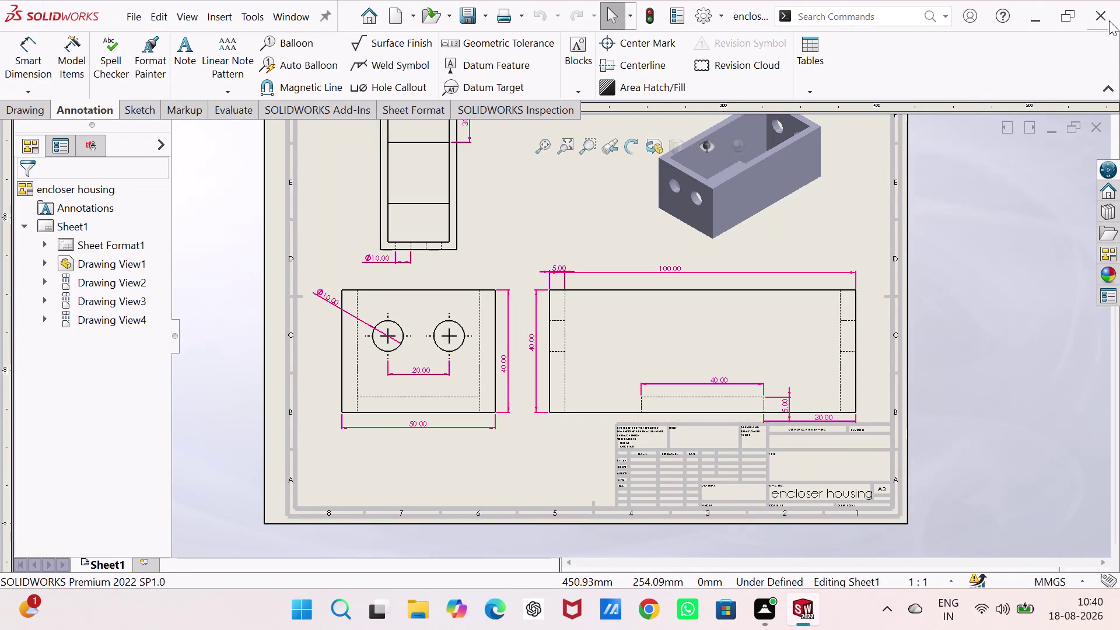
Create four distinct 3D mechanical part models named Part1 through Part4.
Create a new blank Part document (Part2) from the New SOLIDWORKS Document dialog.
key(ctrl+n)
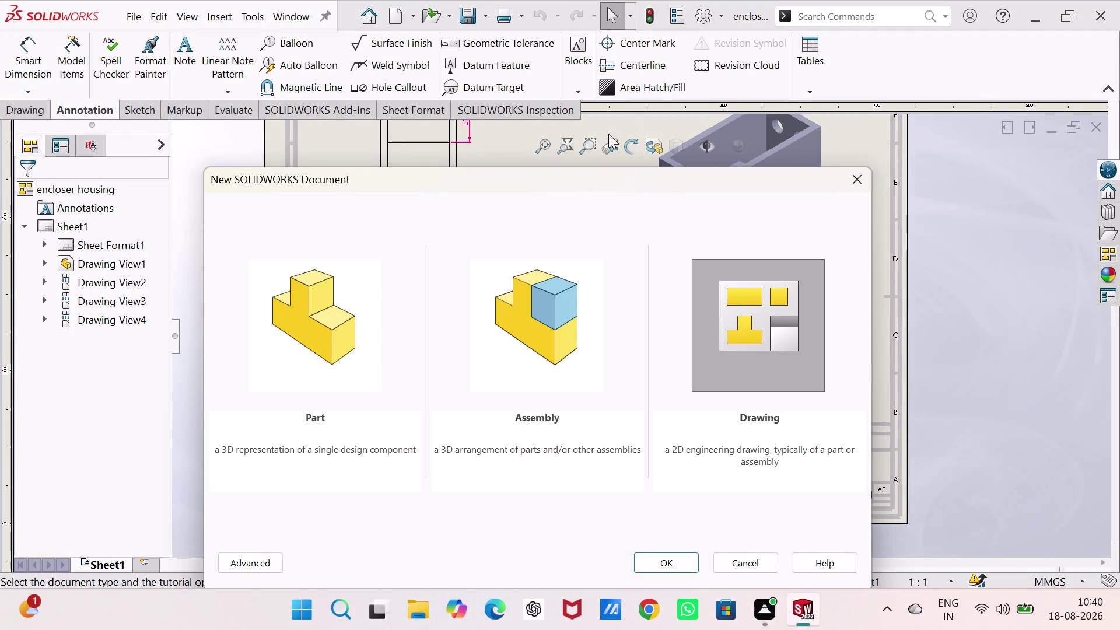
click(296, 334)
click(660, 560)
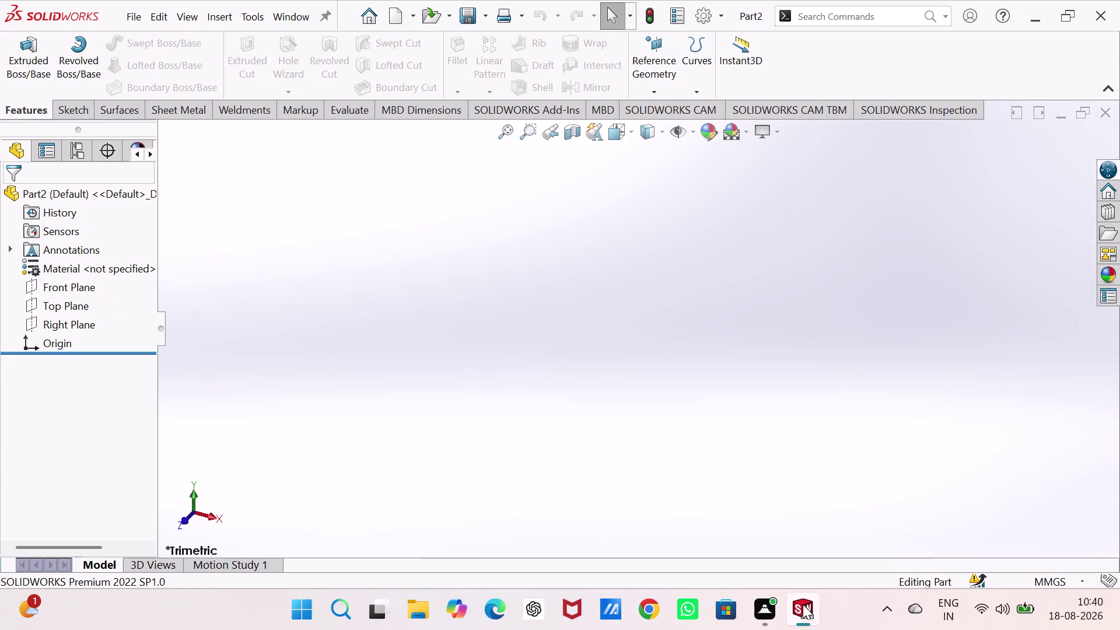
Close the encloser housing and Draw1 - Sheet1 drawings, returning focus to Part2.
click(695, 455)
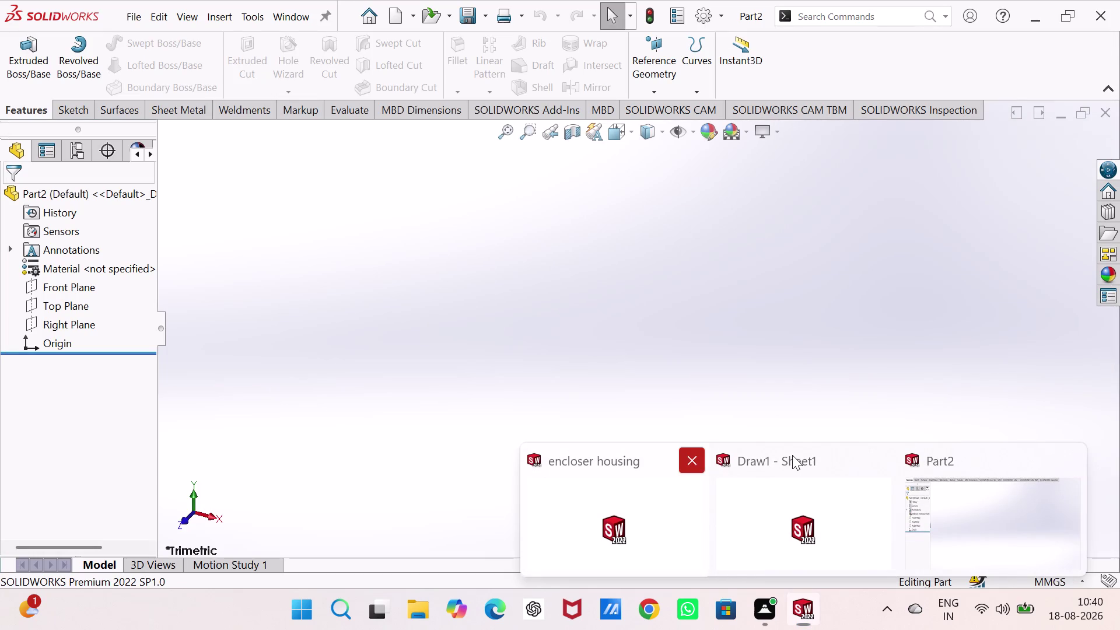
click(881, 457)
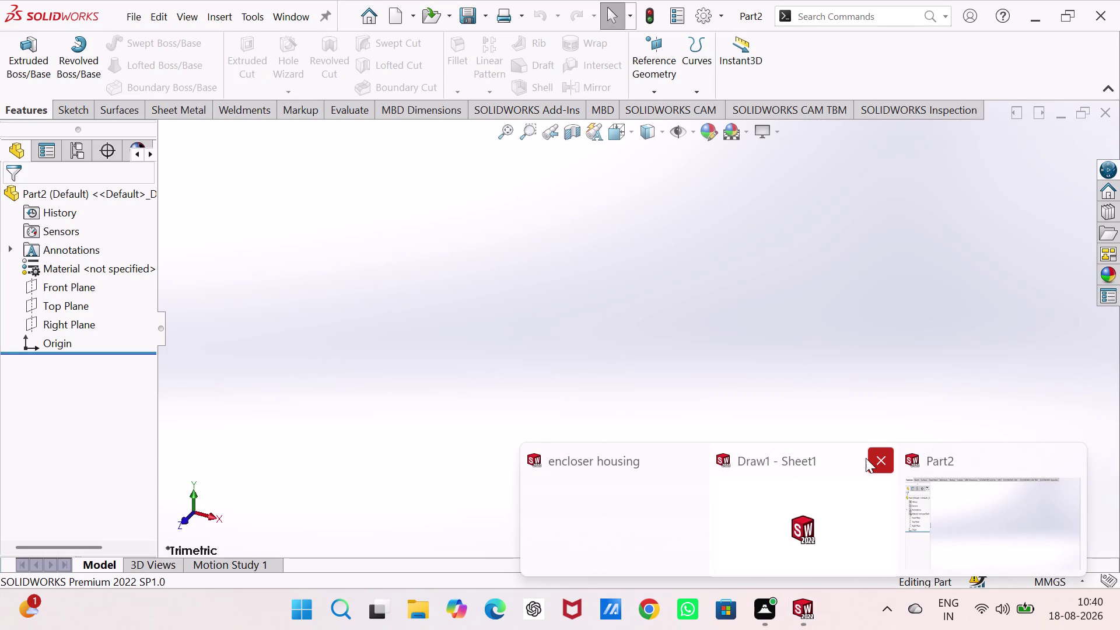
click(596, 324)
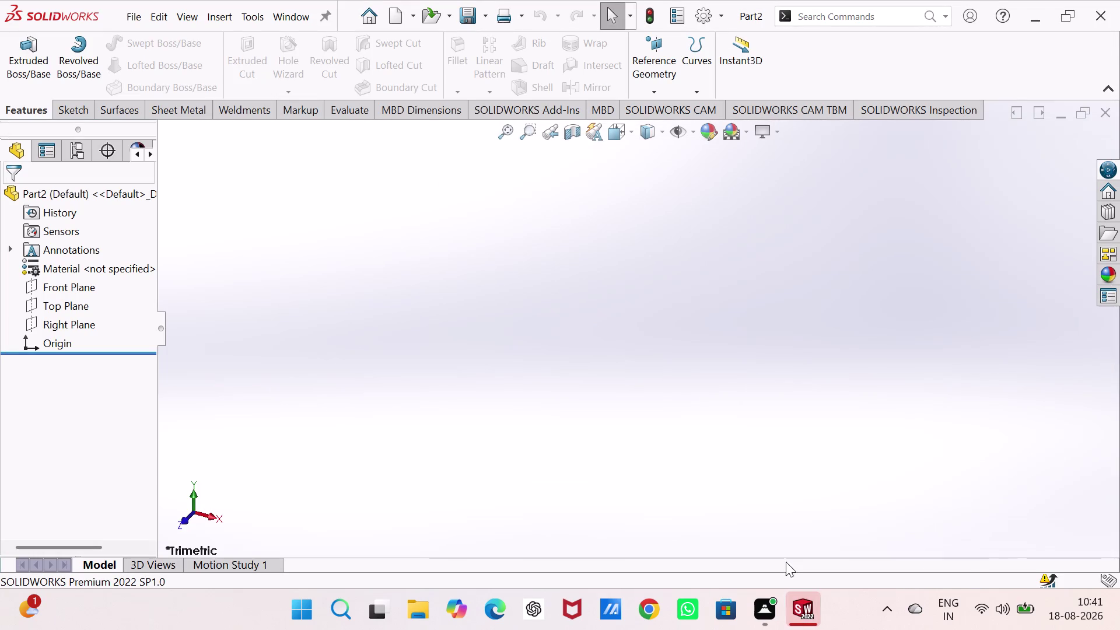
click(518, 363)
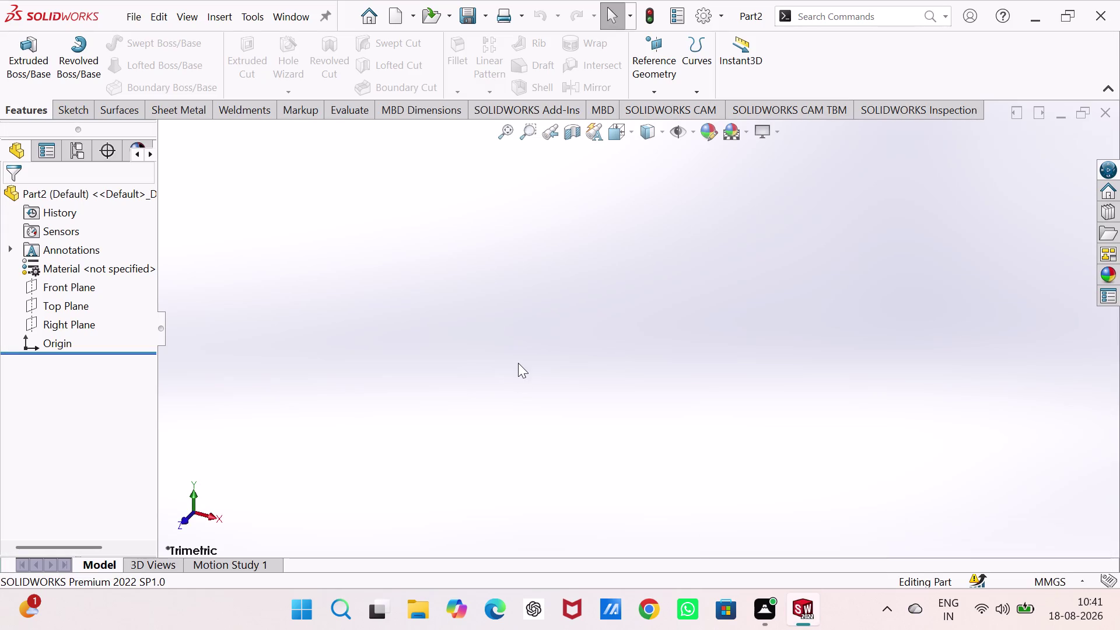